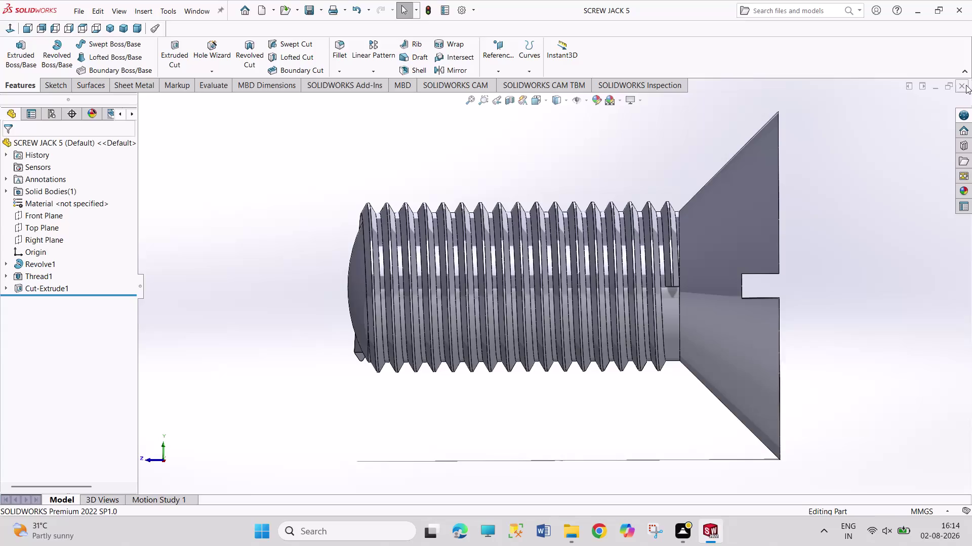
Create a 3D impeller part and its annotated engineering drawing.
Close the SCREW JACK 5 and Part1 documents and start a new document.
click(965, 85)
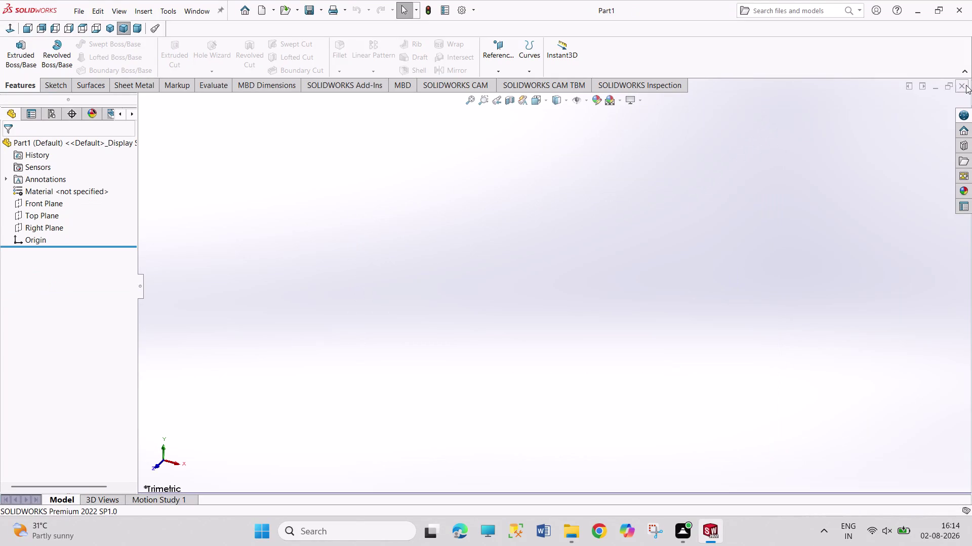
click(966, 85)
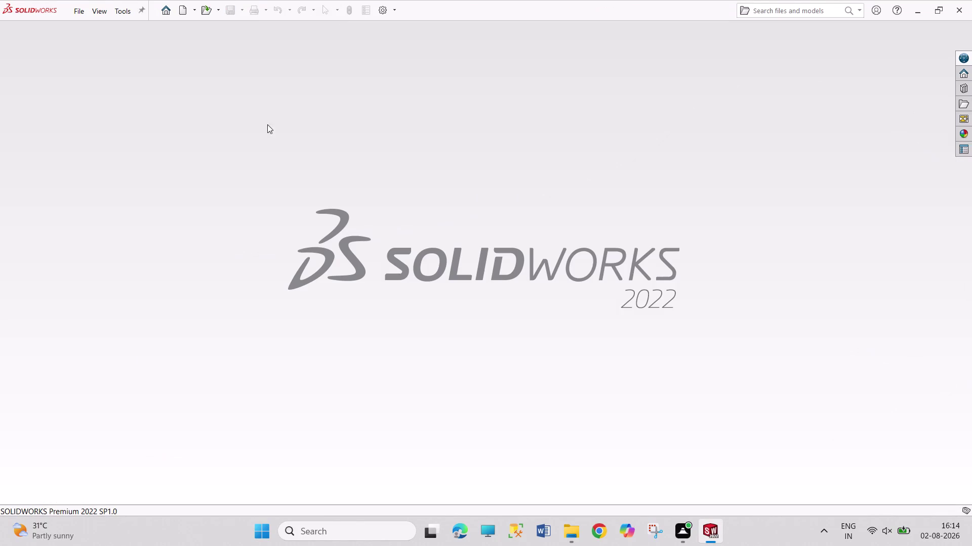
click(182, 11)
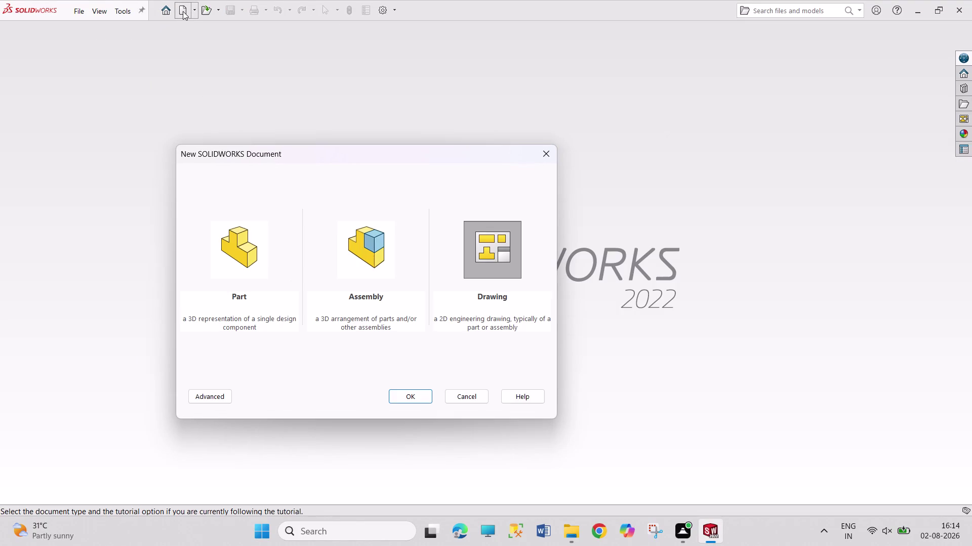
Create a new Part document and start Sketch1 on its Top Plane.
click(259, 245)
click(417, 400)
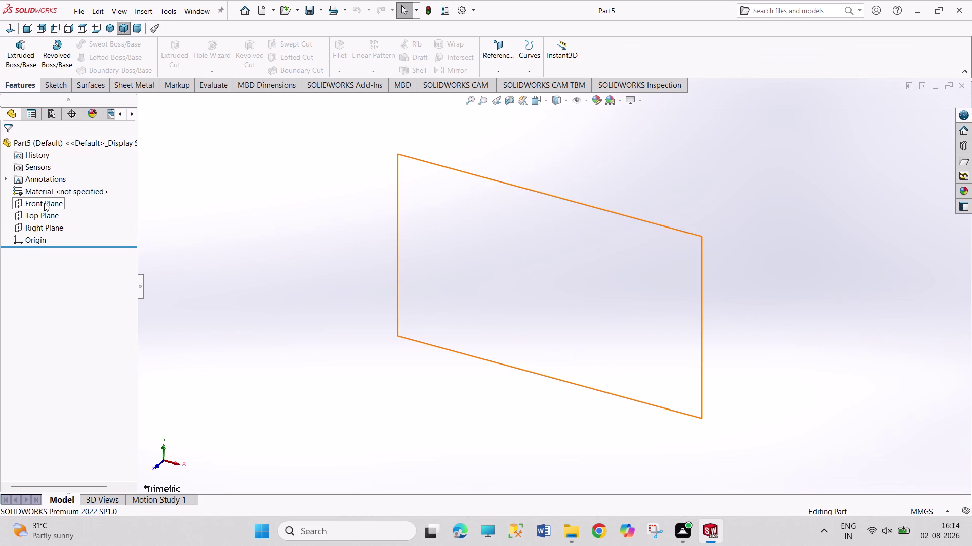
click(44, 219)
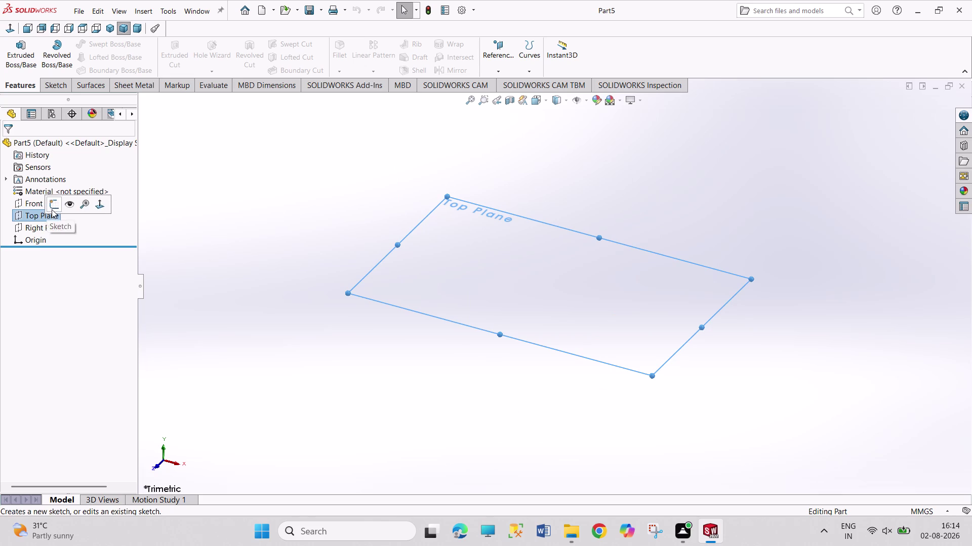
click(51, 209)
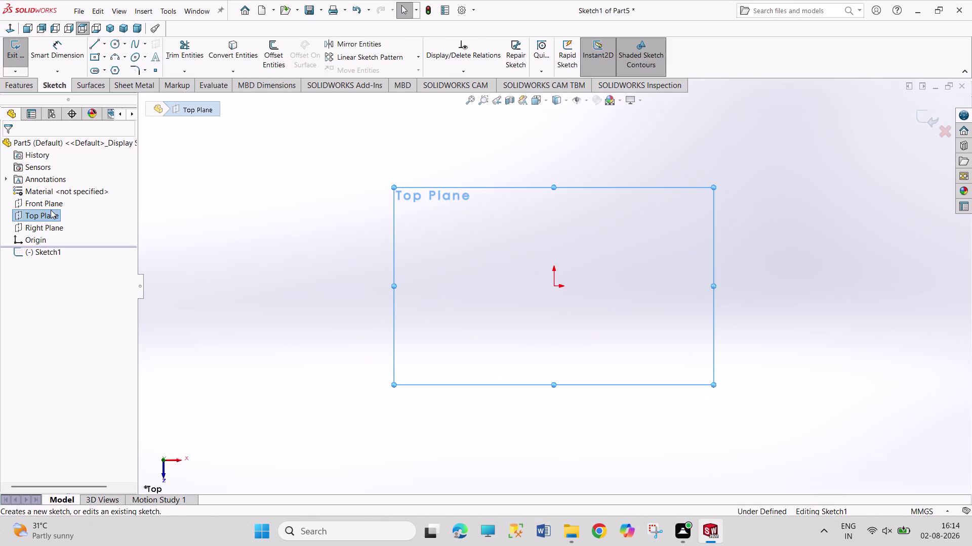